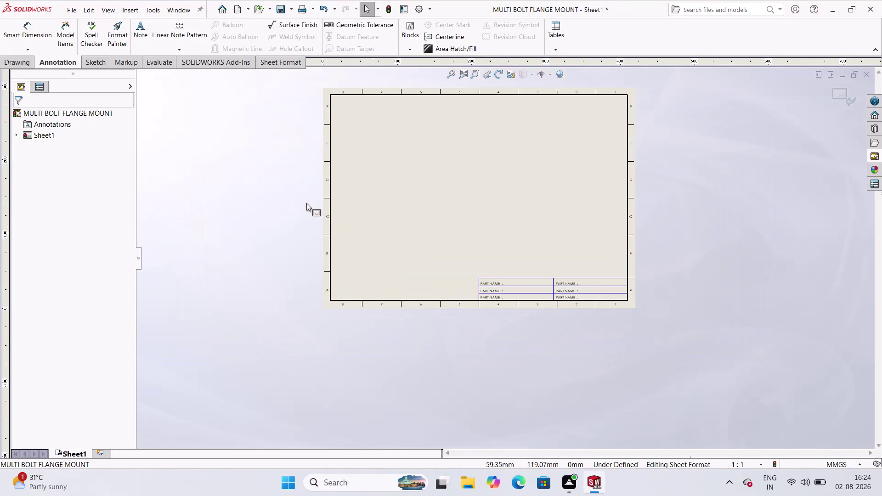
Zoom in on the bottom-right title block and open the second left label for editing.
scroll(down, 3)
scroll(down, 3)
scroll(up, 3)
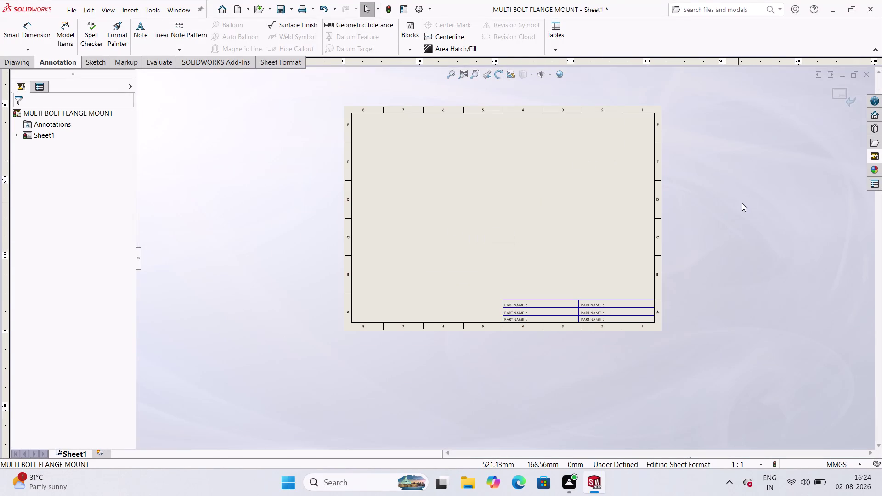
scroll(up, 3)
scroll(down, 3)
scroll(up, 3)
scroll(down, 3)
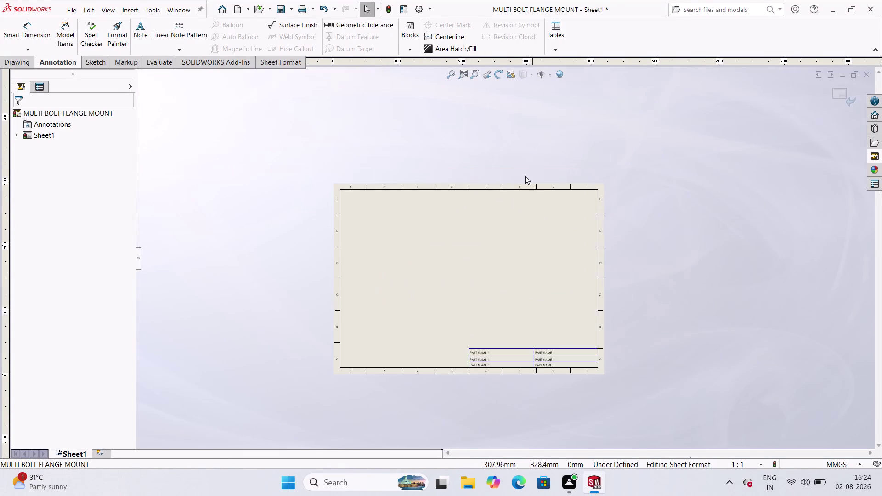
scroll(down, 3)
scroll(up, 3)
scroll(down, 3)
scroll(down, 3)
scroll(up, 3)
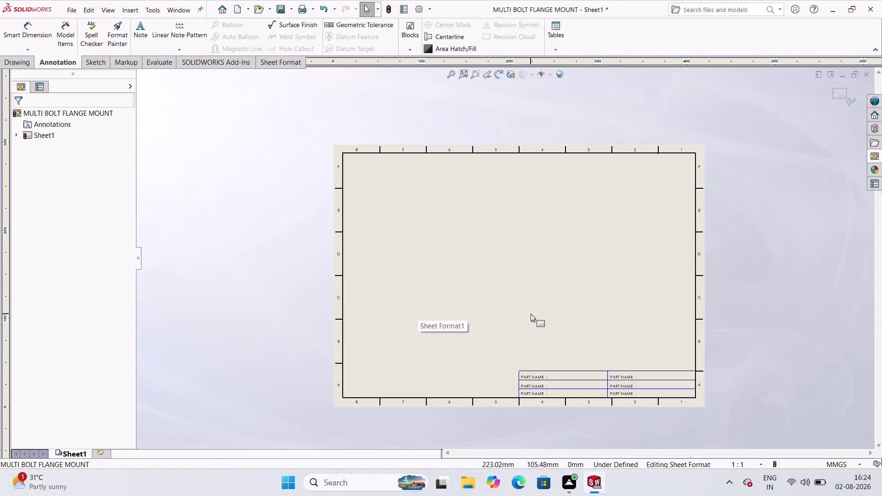
scroll(down, 3)
scroll(down, 3)
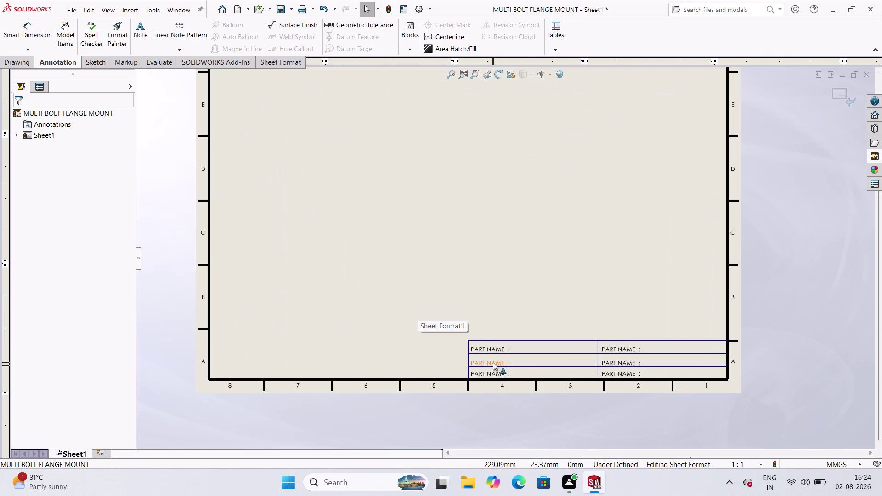
scroll(down, 3)
scroll(up, 3)
scroll(down, 3)
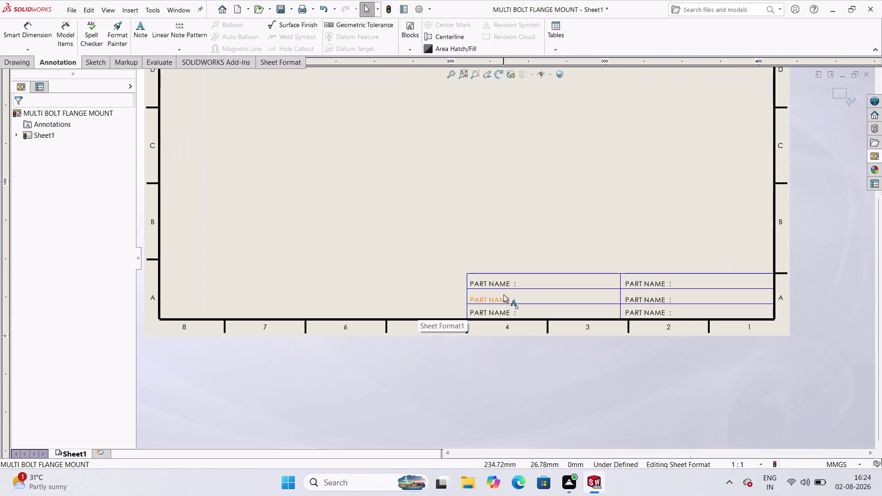
double_click(499, 299)
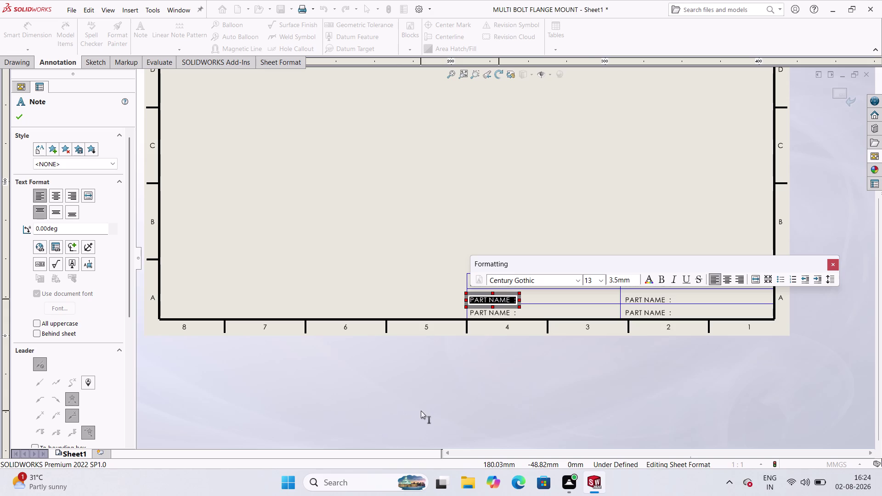
Change the second left label from 'PART NAME :' to 'PART NO. :' with padded spacing.
click(512, 299)
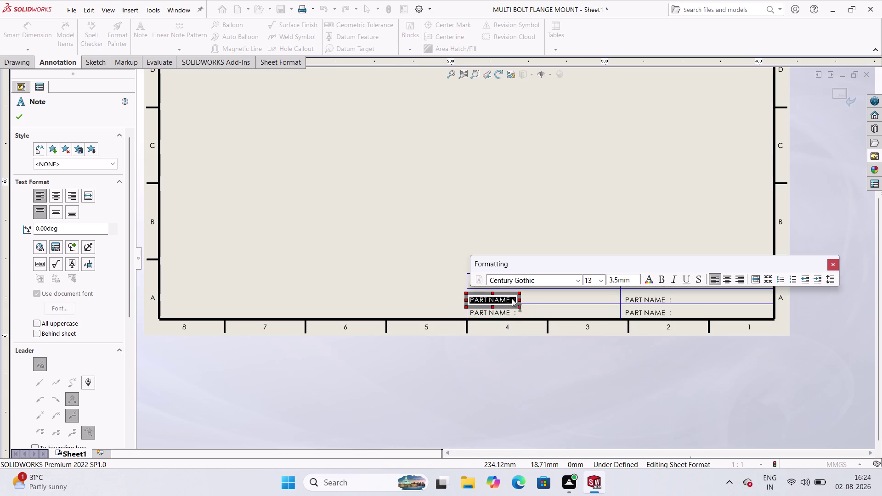
key(BackSpace)
key(BackSpace)
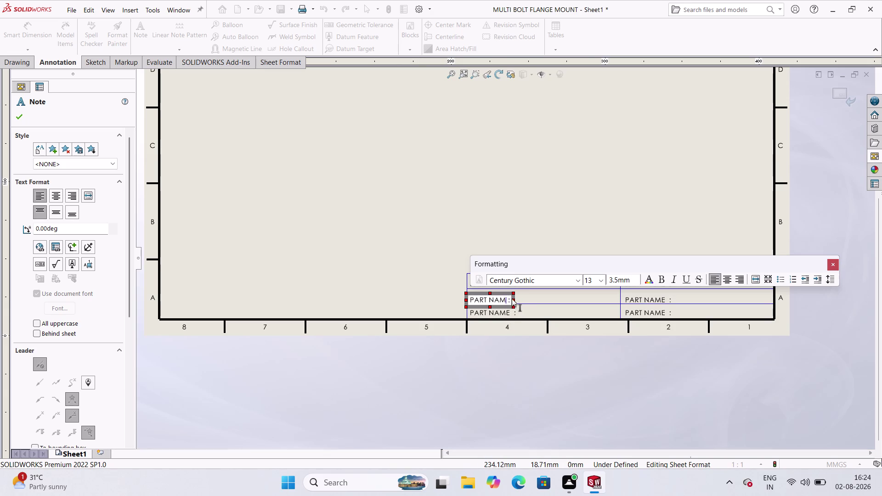
key(BackSpace)
key(BackSpace)
key(BackSpace)
text(NO)
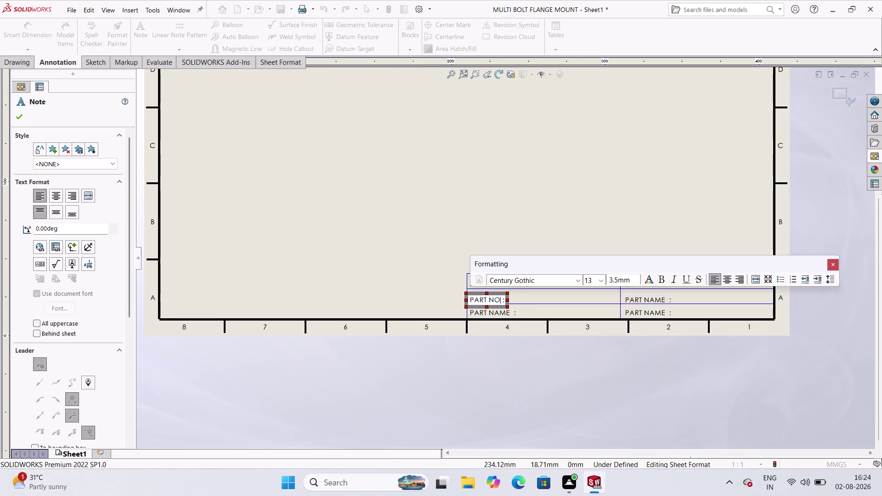
text(.)
key(space)
key(space)
key(space)
key(space)
key(space)
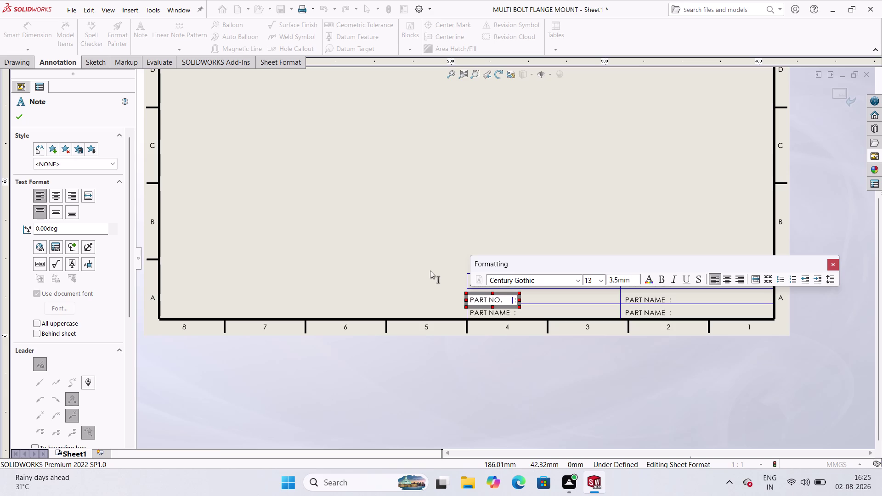
double_click(506, 315)
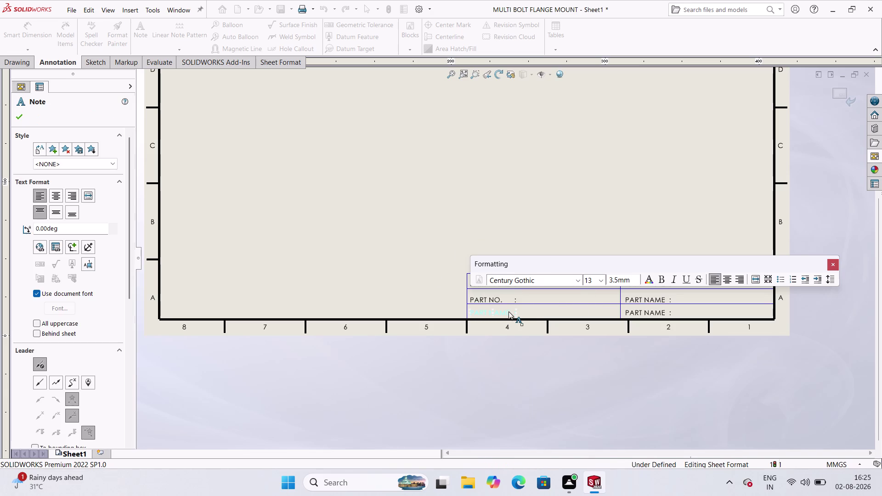
Retype the bottom-left label as 'DATE :' with spaces before the colon.
double_click(506, 311)
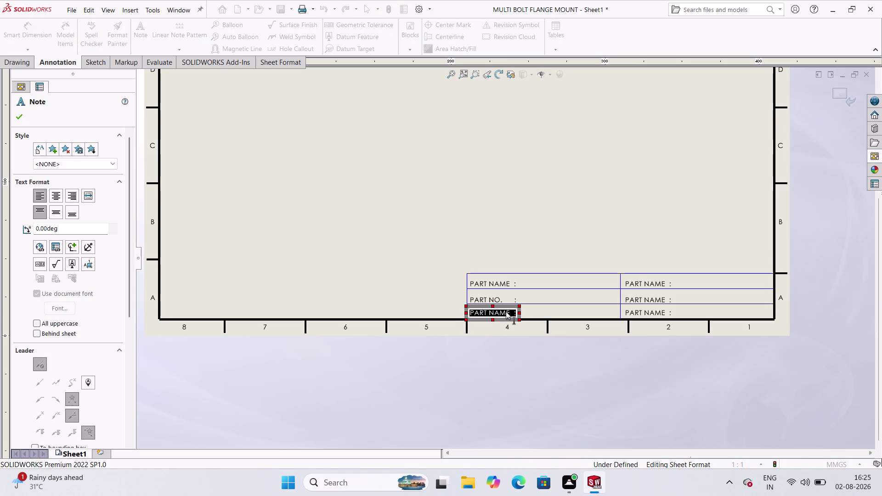
text(D)
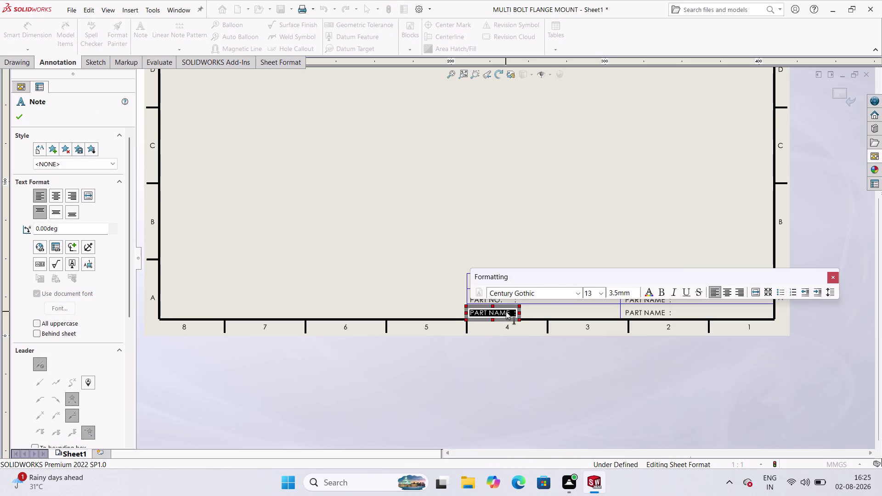
text(ATE)
key(space)
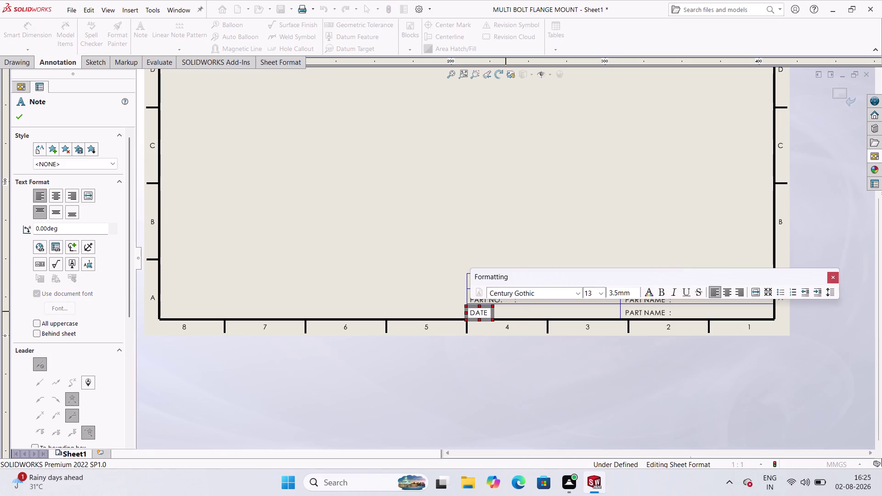
key(space)
key(space)
key(space)
key(space)
key(space)
key(space)
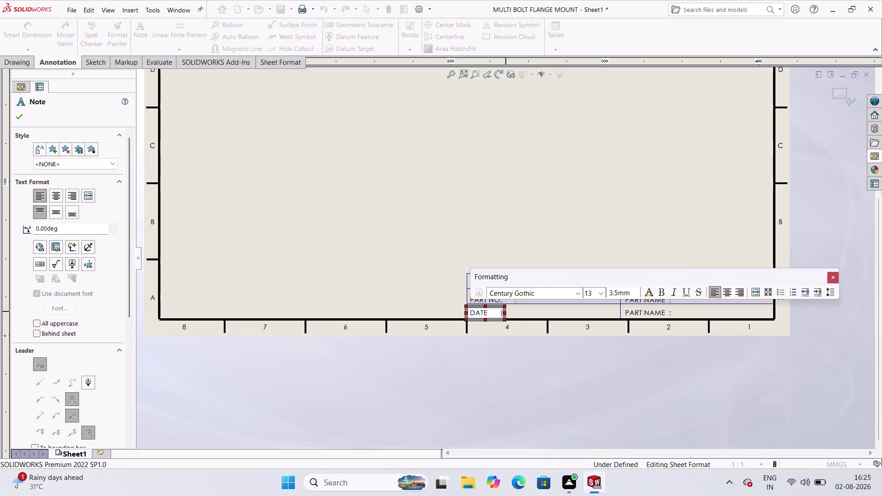
key(space)
key(space)
key(space)
key(space)
key(space)
key(shift+colon)
key(Left)
key(space)
key(space)
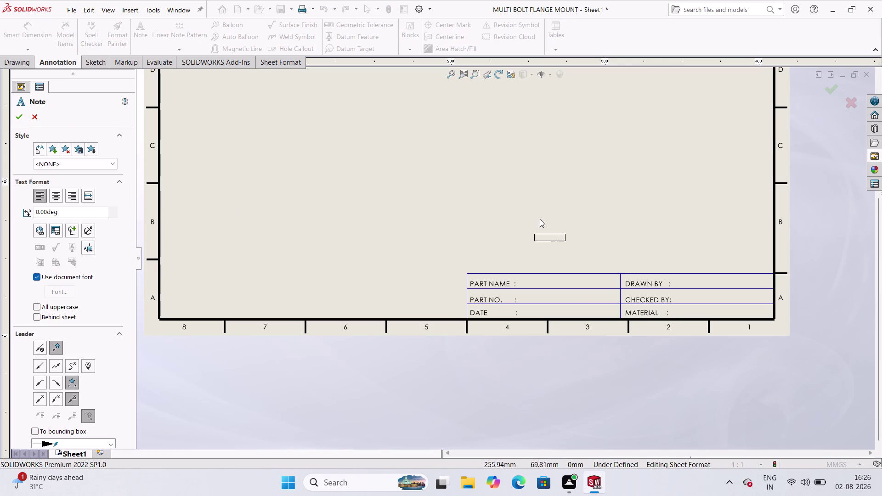
Place a note beside PART NAME and type 'Multi Bolt Flange Mount', then cancel it.
click(44, 347)
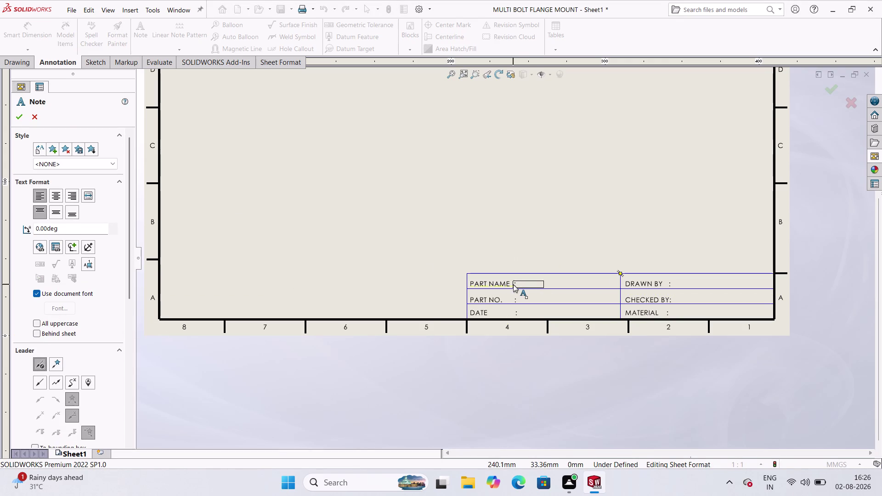
click(520, 283)
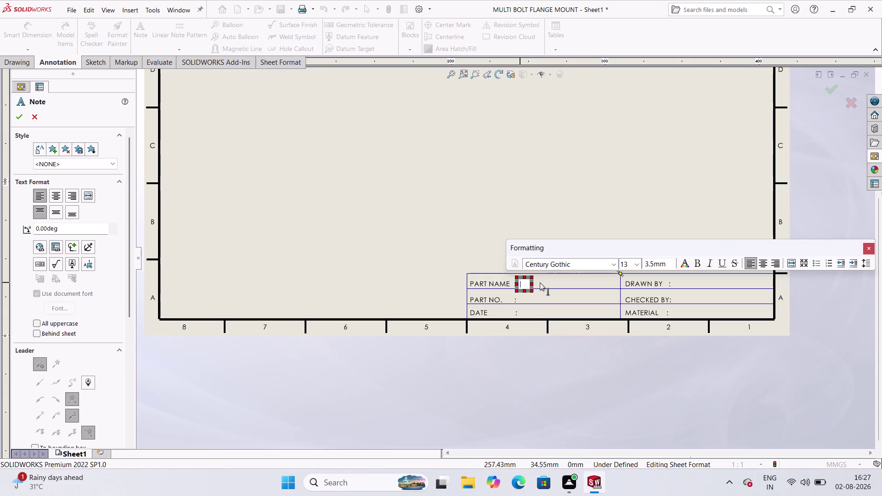
text(u)
text(l)
text(ti)
key(space)
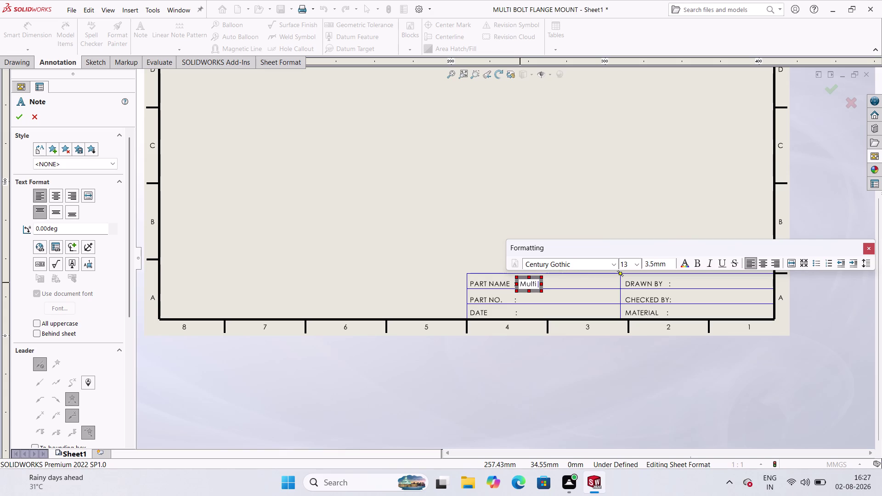
key(b)
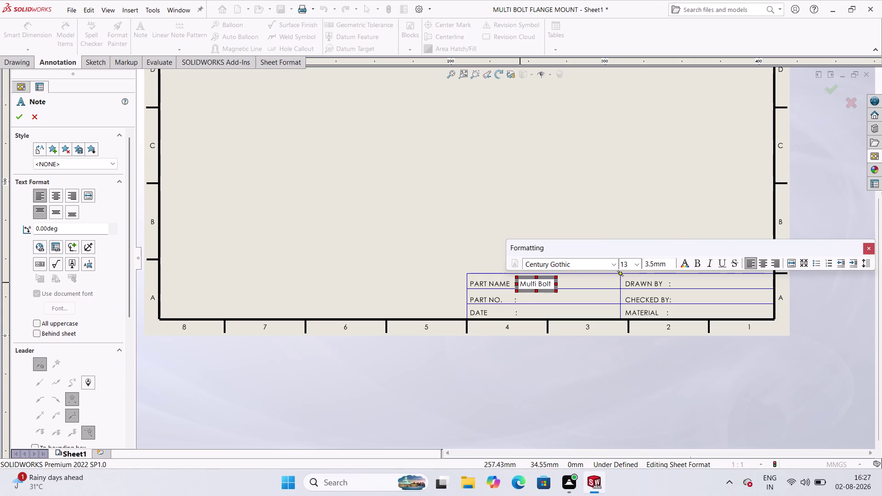
key(f)
text(lan)
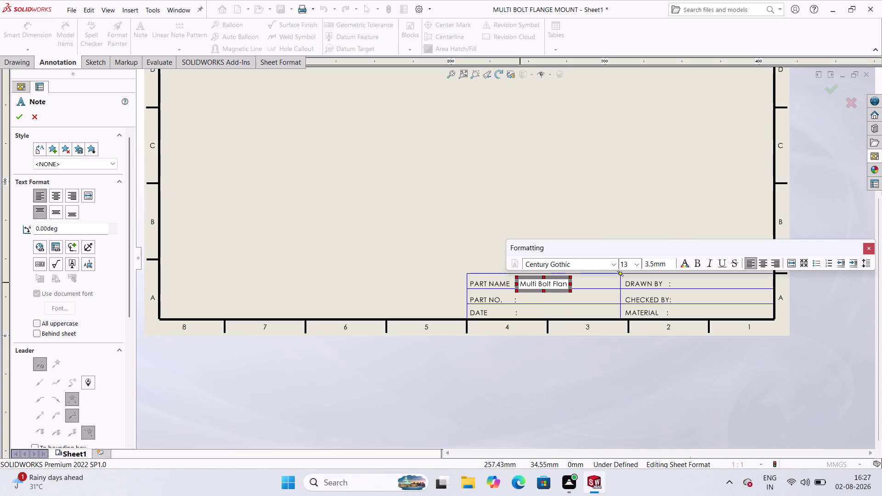
text(ge)
key(space)
key(m)
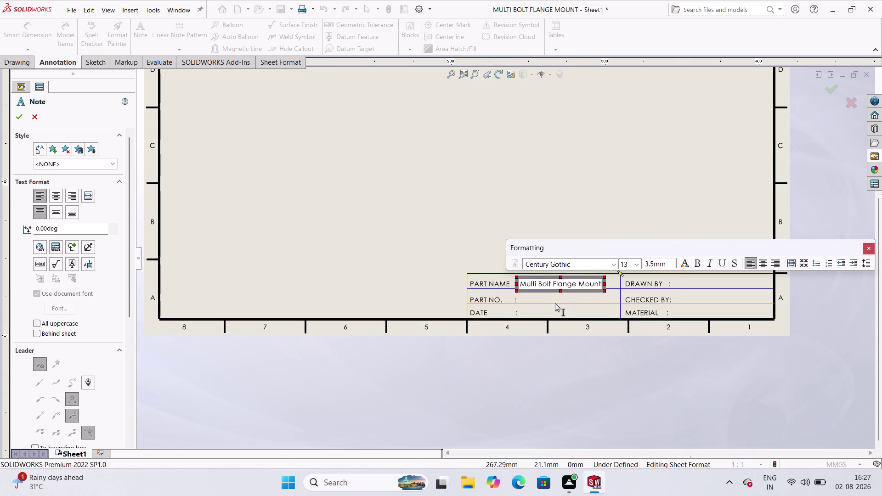
click(29, 116)
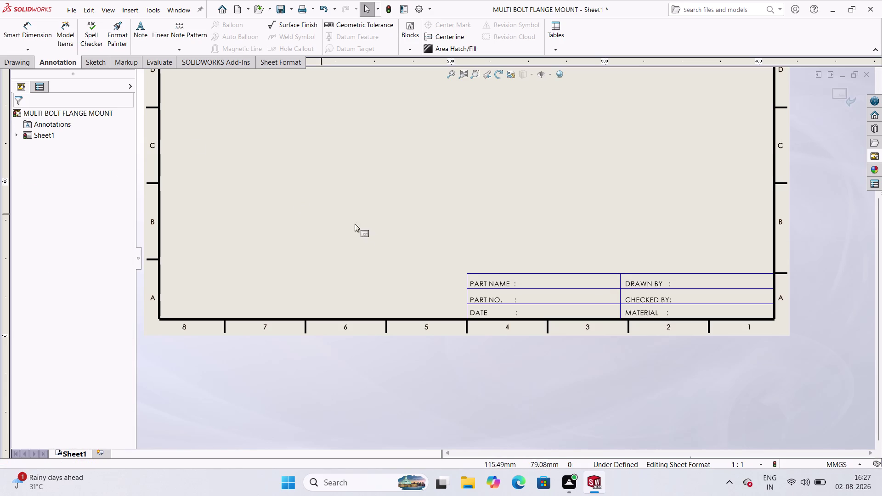
Undo the last title block edit, reverting the bottom-right label to 'PART NAME :'.
key(ctrl+z)
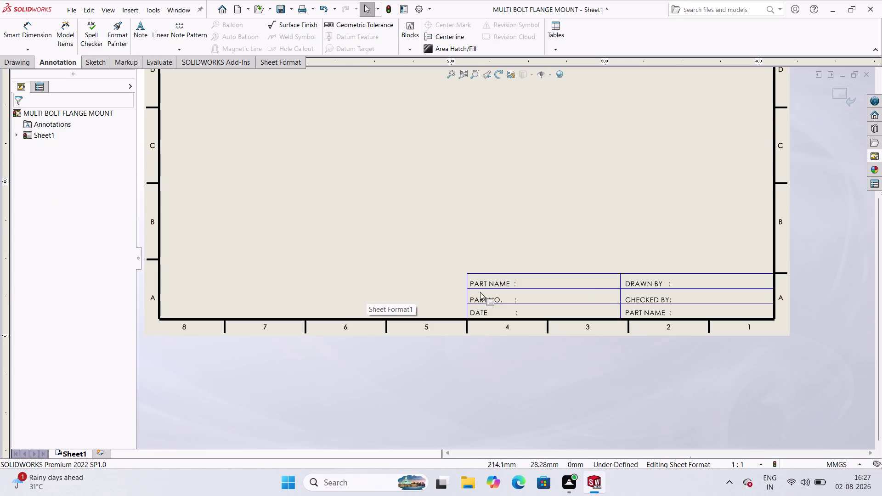
key(Escape)
key(Escape)
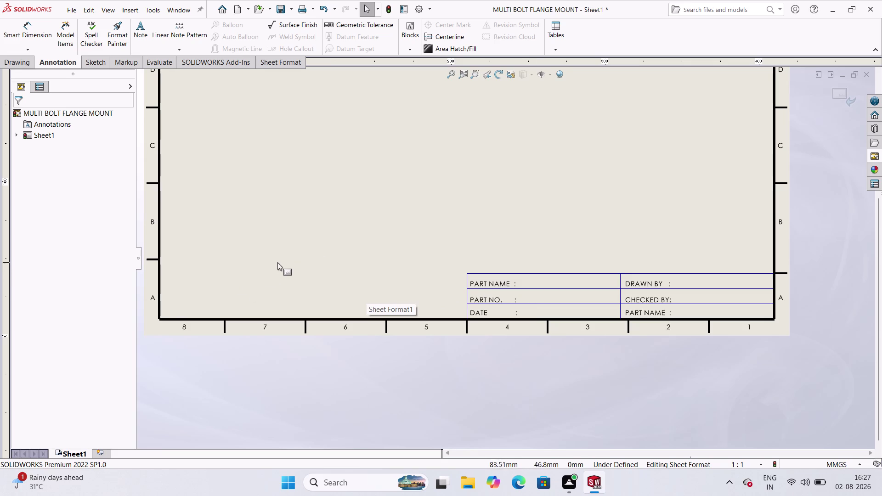
key(Escape)
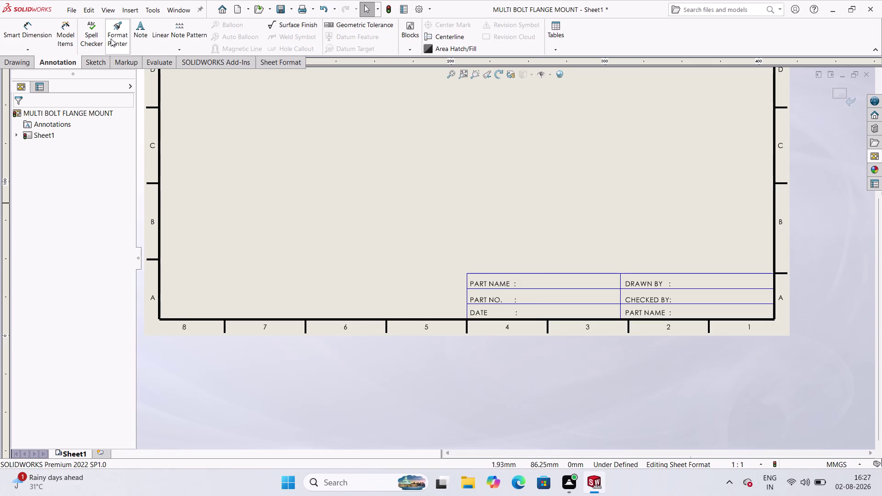
double_click(133, 28)
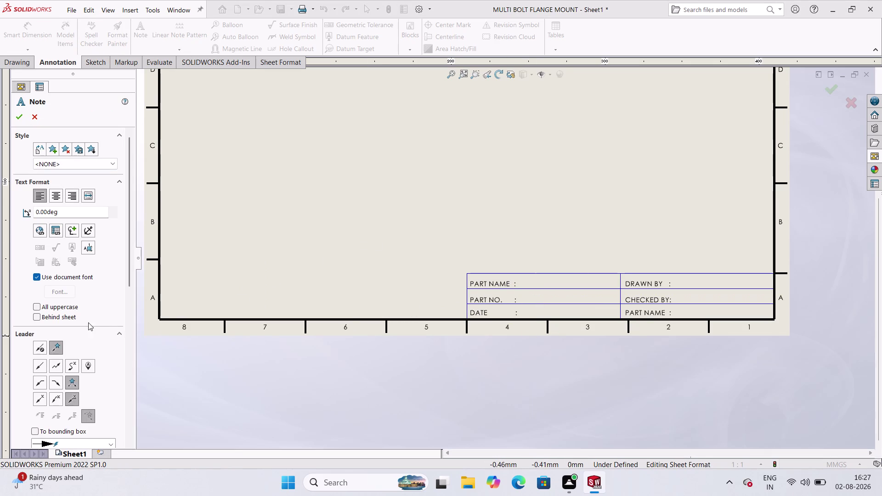
Place a no-leader note reading 'Multi Bolt Flange Mount' beside PART NAME.
click(38, 347)
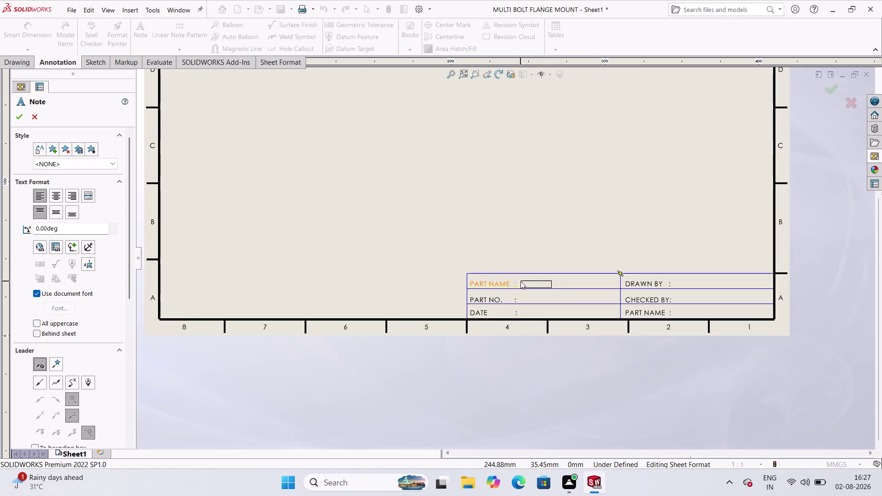
click(520, 281)
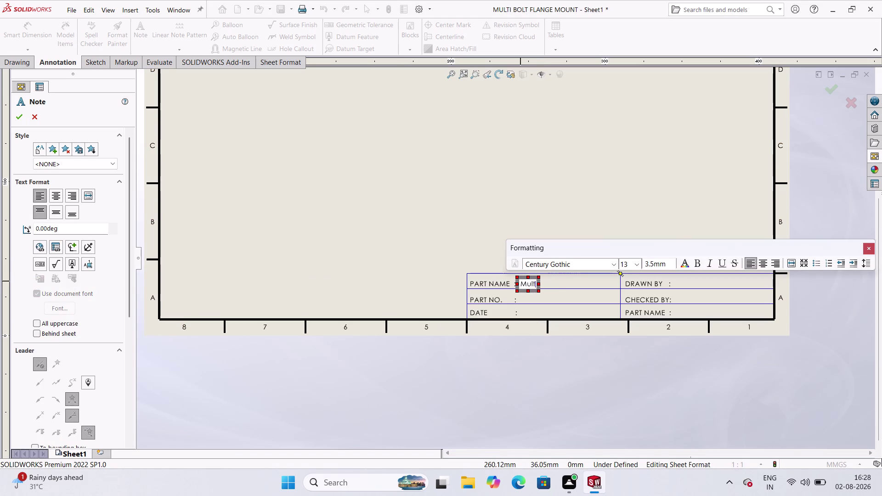
key(space)
text(ol)
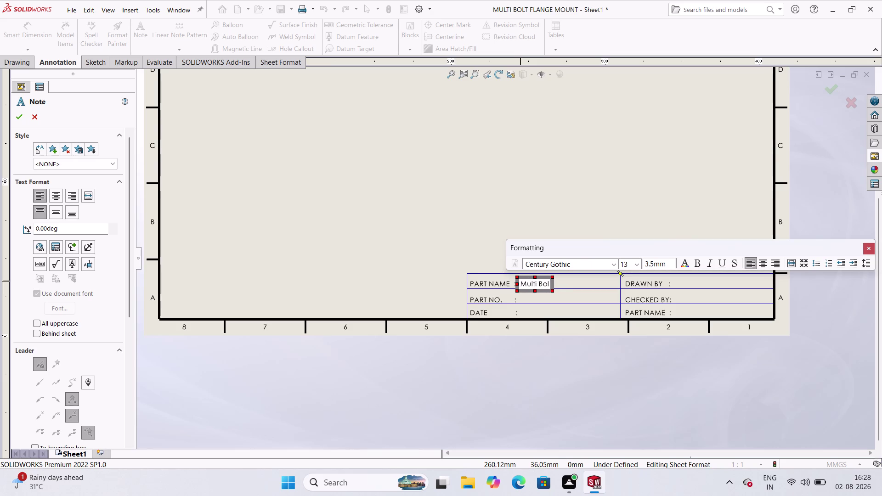
text(t)
key(space)
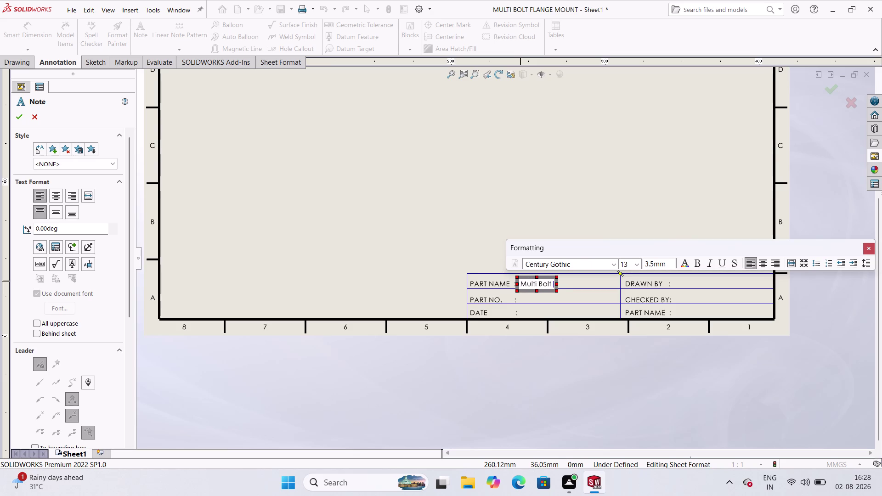
key(f)
text(lan)
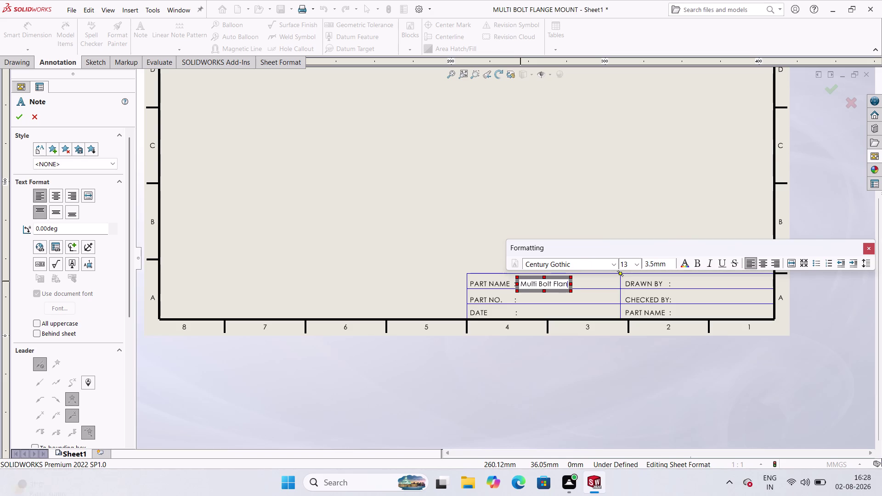
text(ge)
key(space)
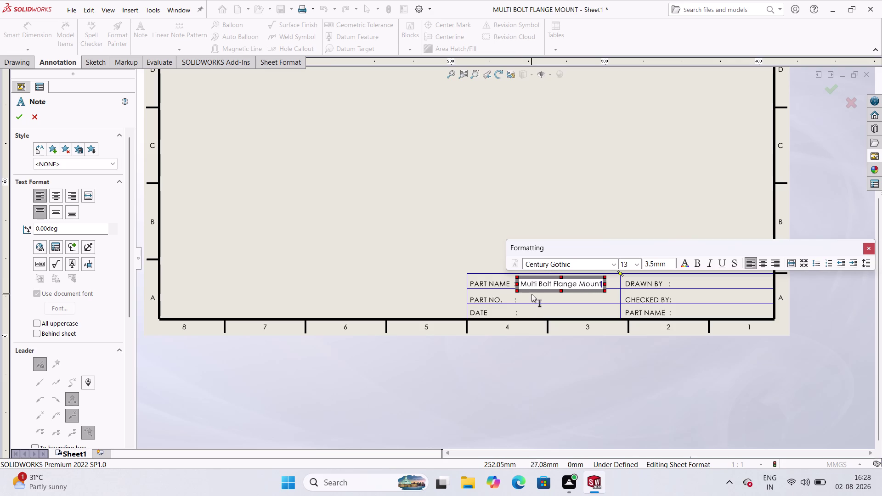
click(20, 119)
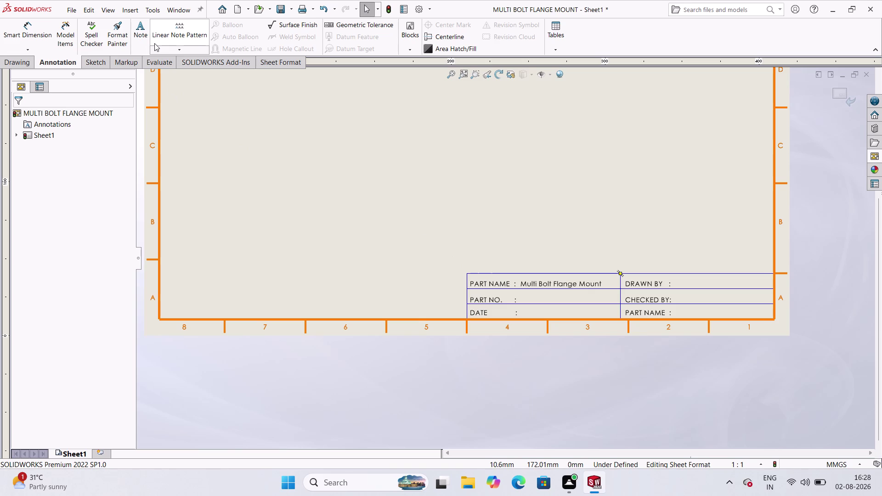
Place a no-leader note reading '5' beside PART NO.
click(142, 39)
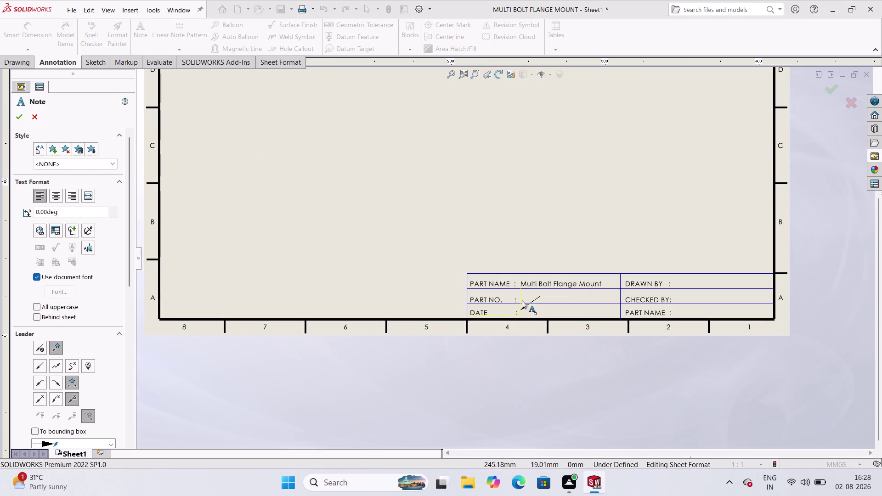
click(40, 350)
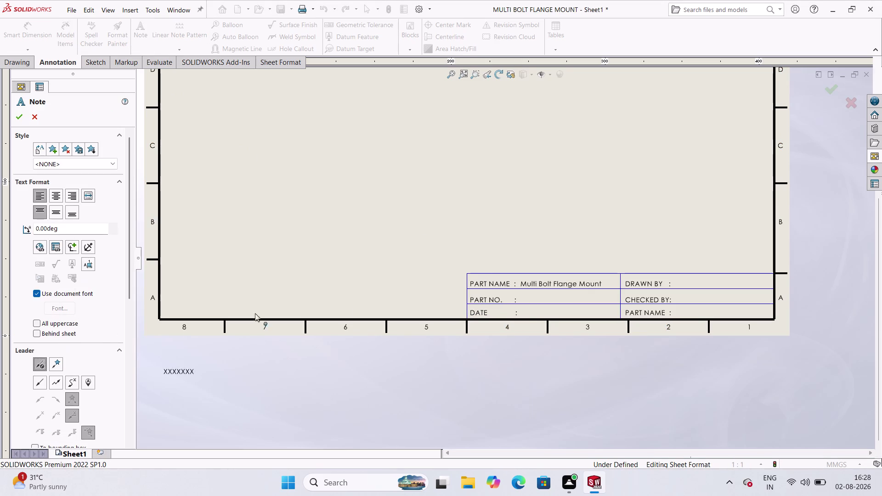
click(528, 301)
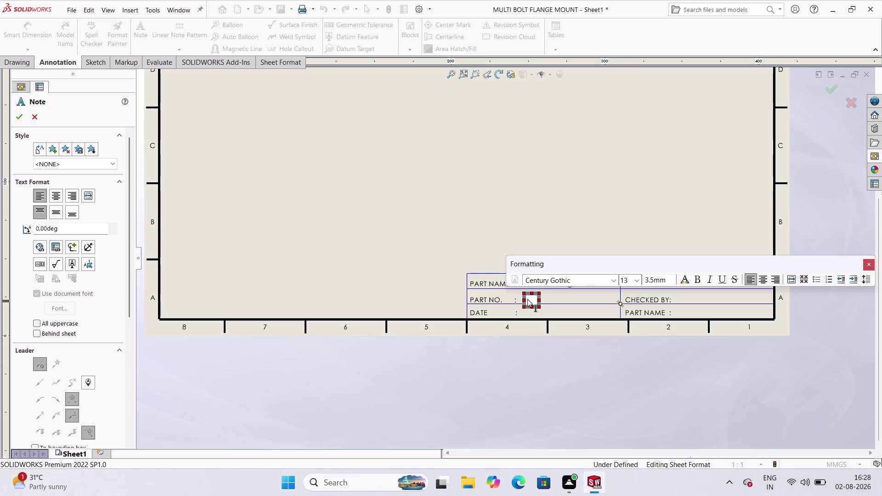
key(5)
drag(730, 43, 725, 56)
click(549, 299)
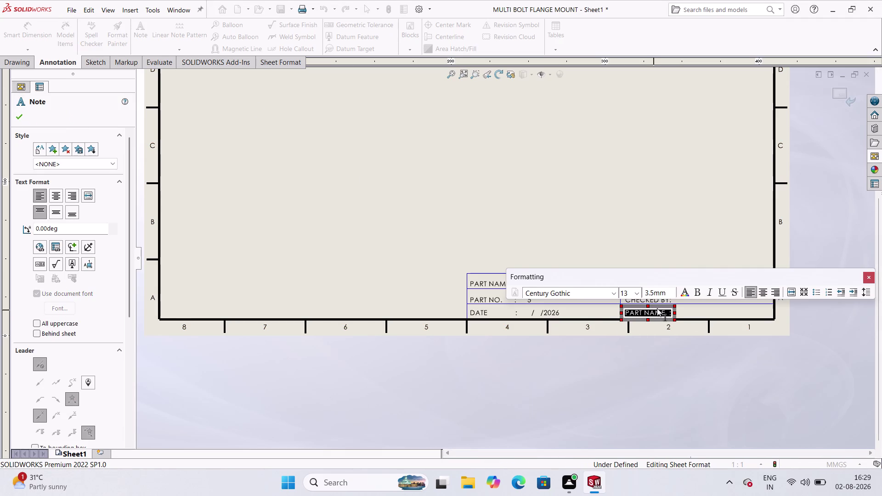
Edit the lower-right title block label to read 'MATERIAL'.
text(MAT)
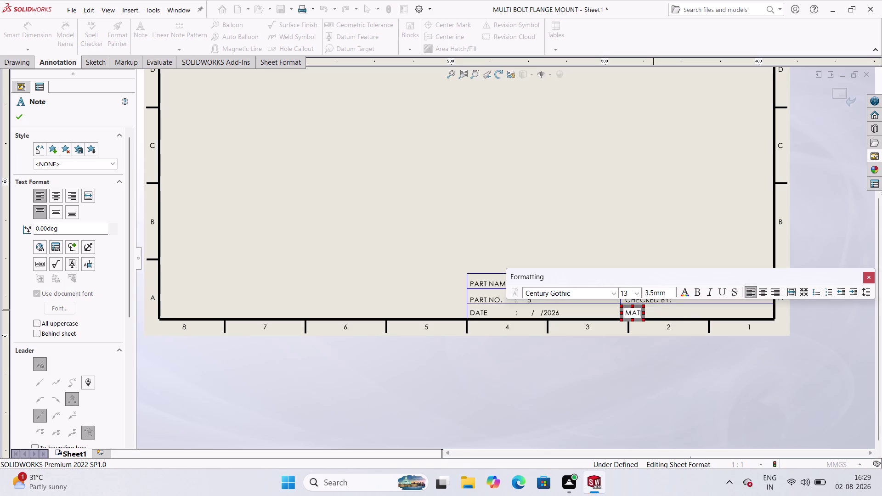
text(ERE)
key(BackSpace)
text(I)
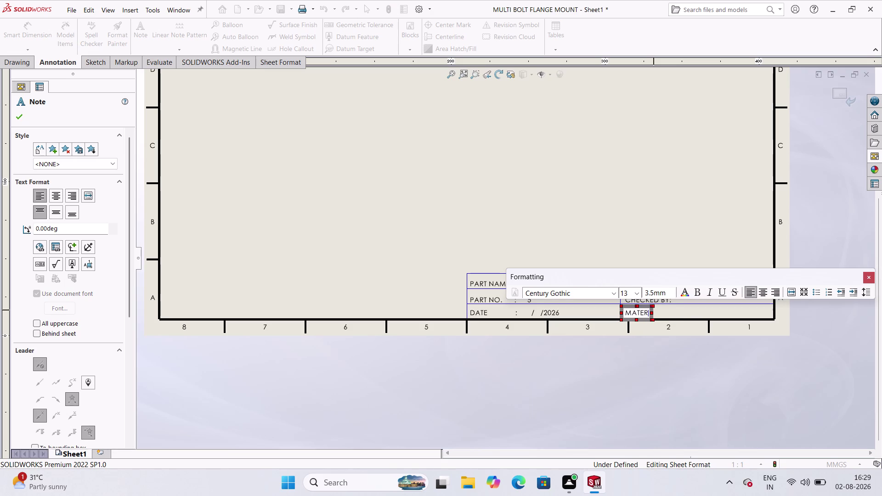
text(AL)
Add spacing and a colon after MATERIAL, remove the stray line, and close the note.
key(space)
key(space)
key(space)
key(space)
key(space)
key(shift+colon)
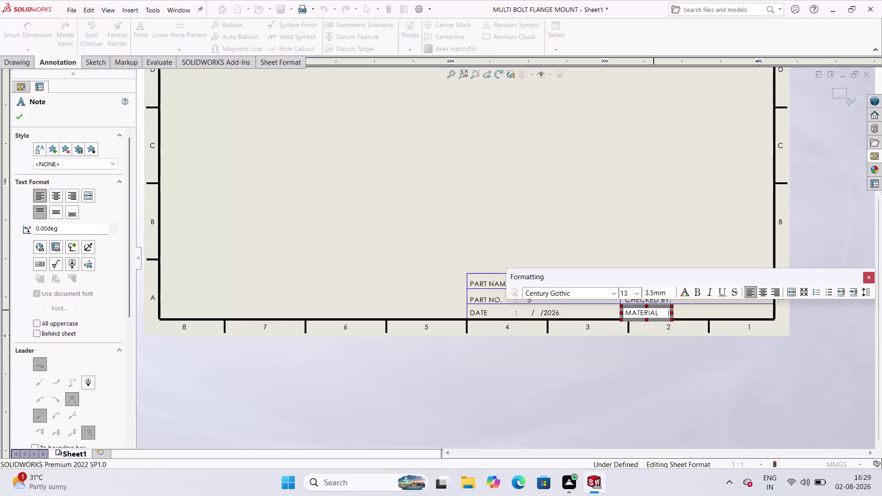
key(Return)
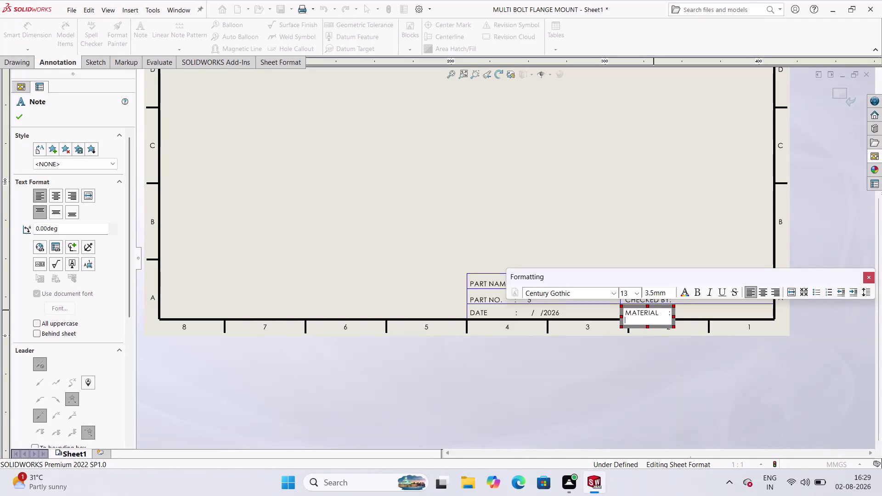
key(BackSpace)
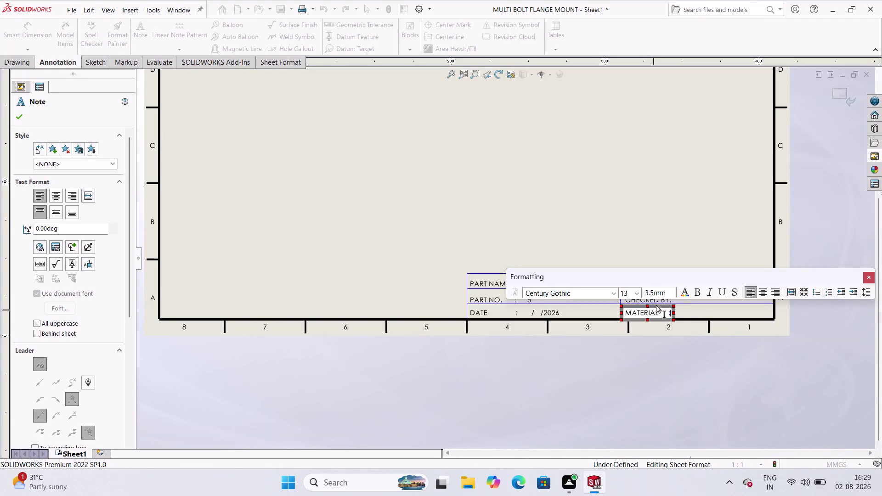
click(582, 374)
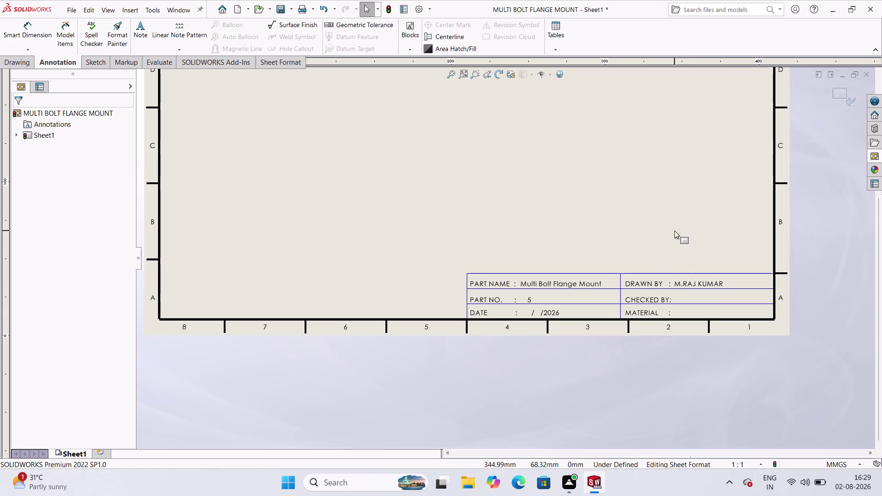
Zoom out and turn off Edit Sheet Format from the Sheet Format tools.
scroll(down, 3)
scroll(down, 3)
scroll(up, 3)
scroll(up, 3)
scroll(up, 3)
scroll(down, 3)
scroll(up, 3)
scroll(down, 3)
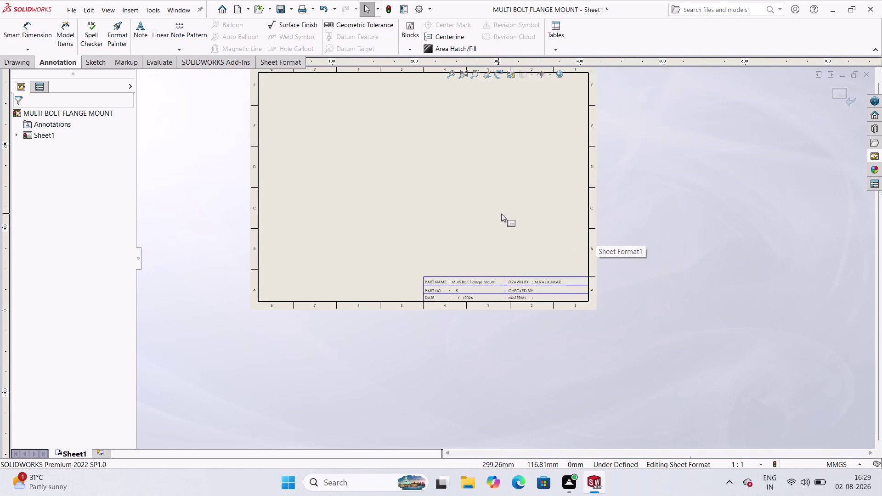
scroll(down, 3)
scroll(up, 3)
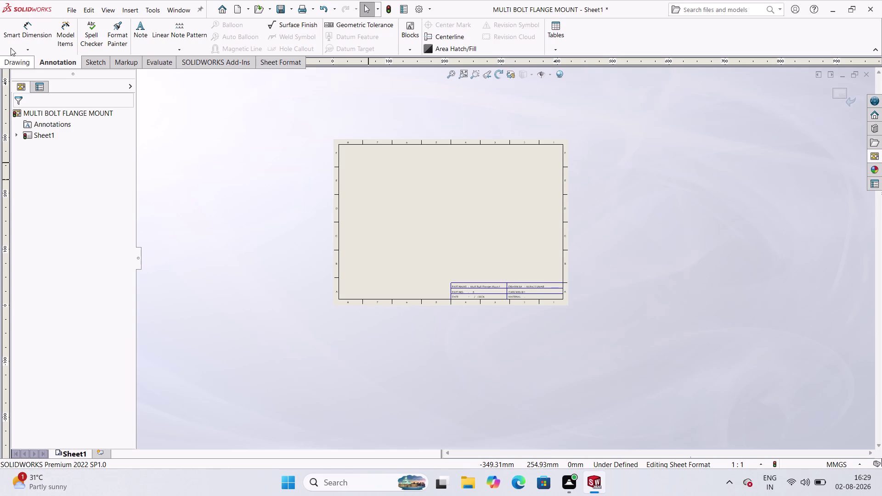
click(17, 64)
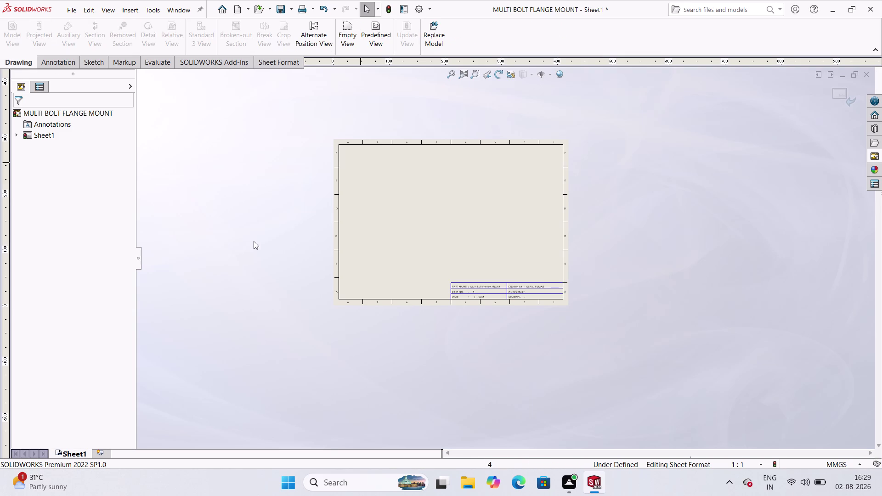
click(291, 61)
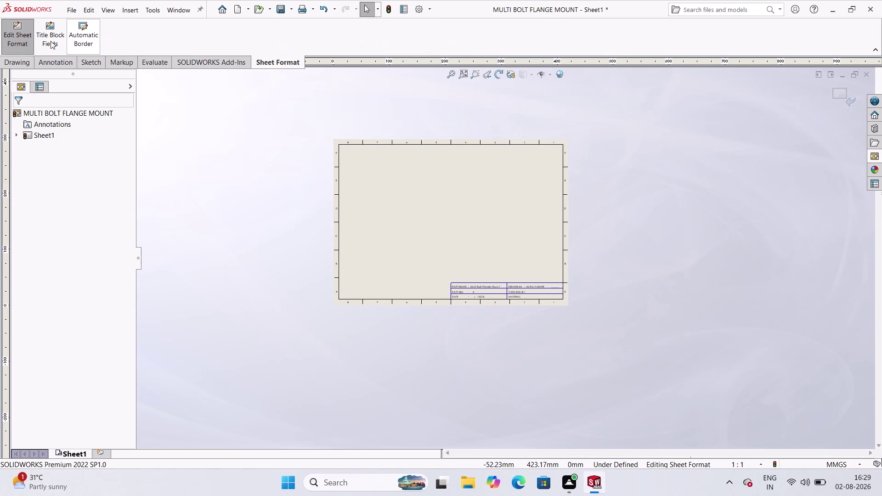
click(14, 37)
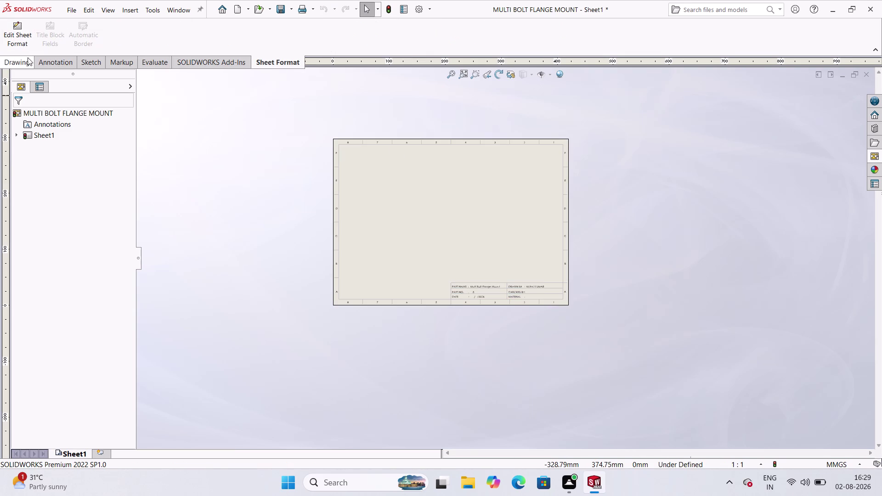
Zoom to view the whole sheet and return to the Drawing tools.
scroll(down, 3)
scroll(down, 3)
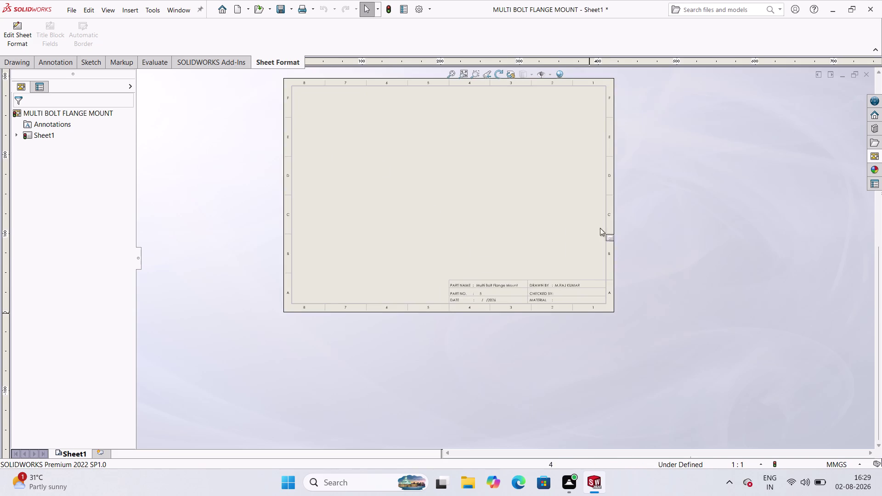
scroll(down, 3)
scroll(up, 3)
scroll(up, 3)
scroll(down, 3)
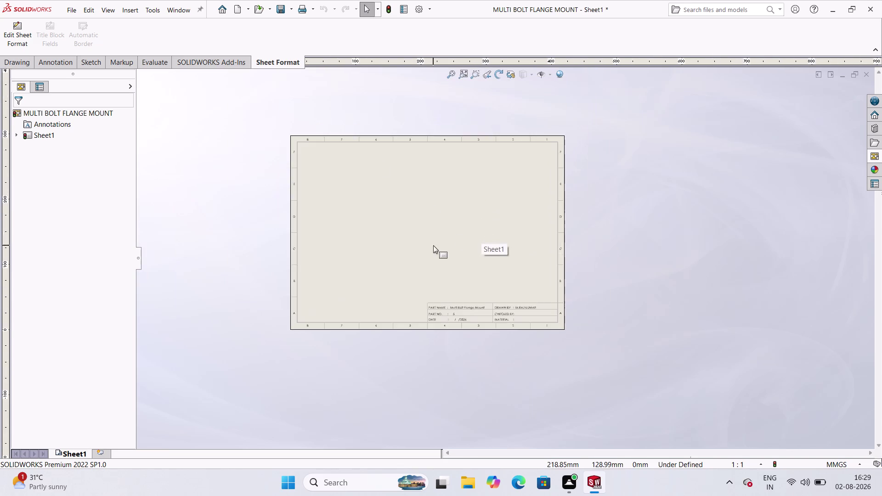
scroll(down, 3)
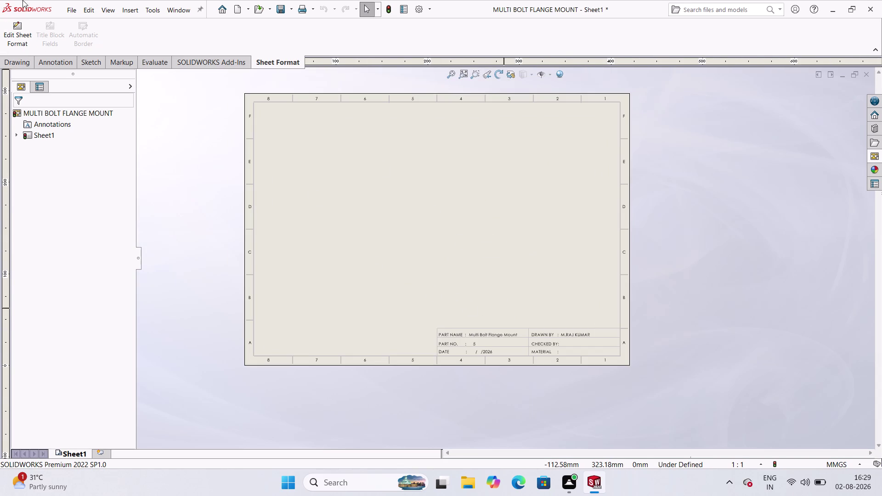
click(21, 66)
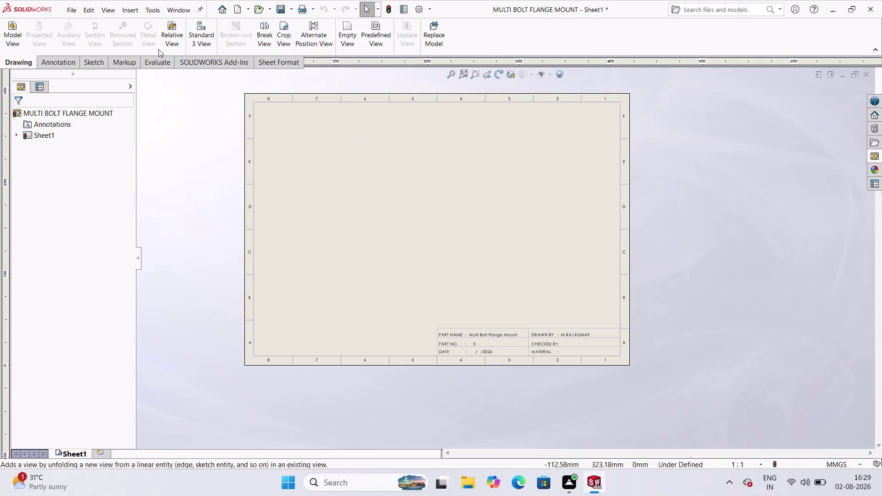
Open the View Palette in the task pane and keep it pinned open.
click(874, 157)
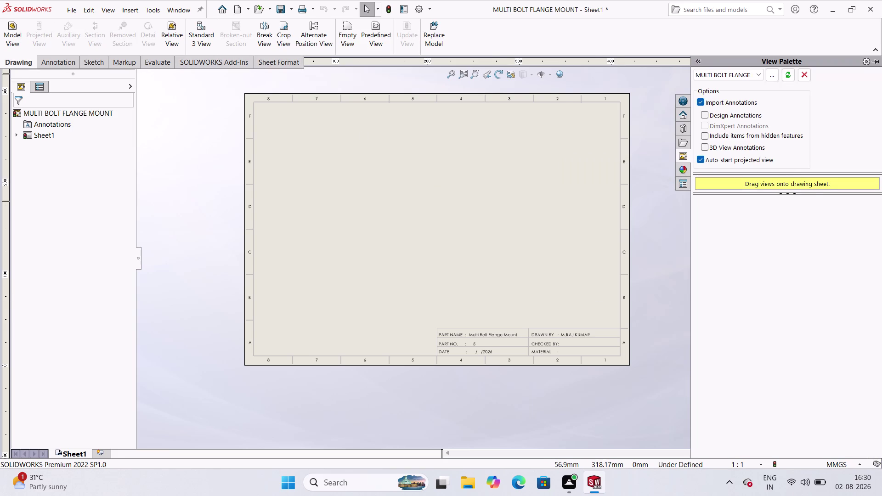
click(27, 62)
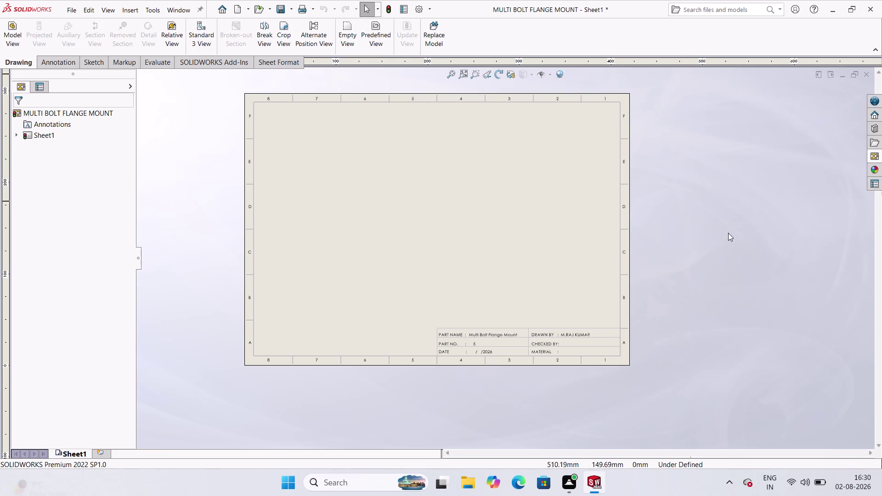
click(871, 159)
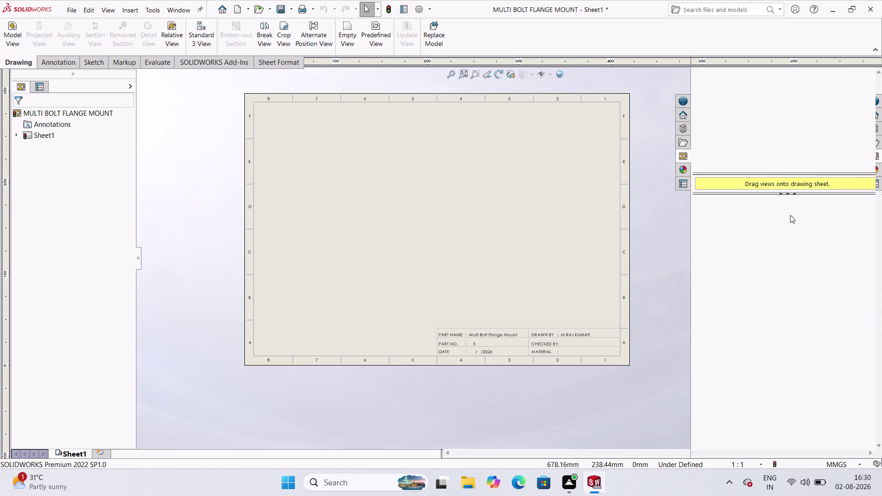
click(778, 188)
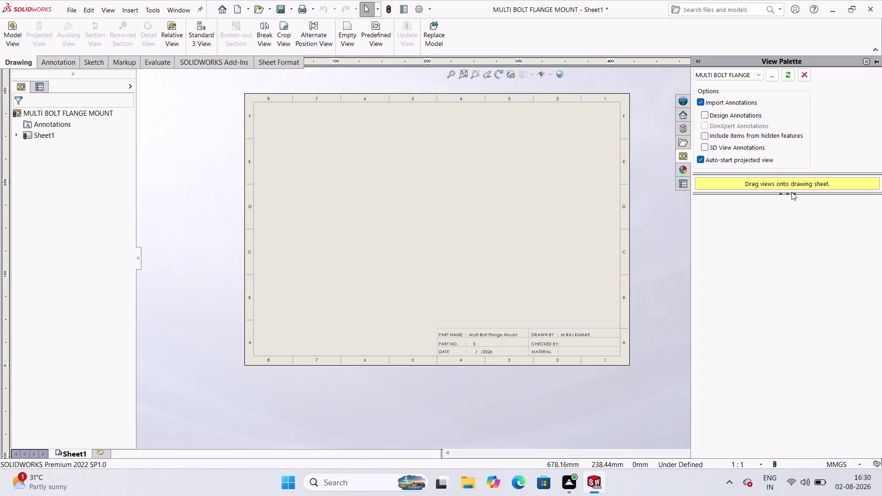
click(792, 192)
click(783, 179)
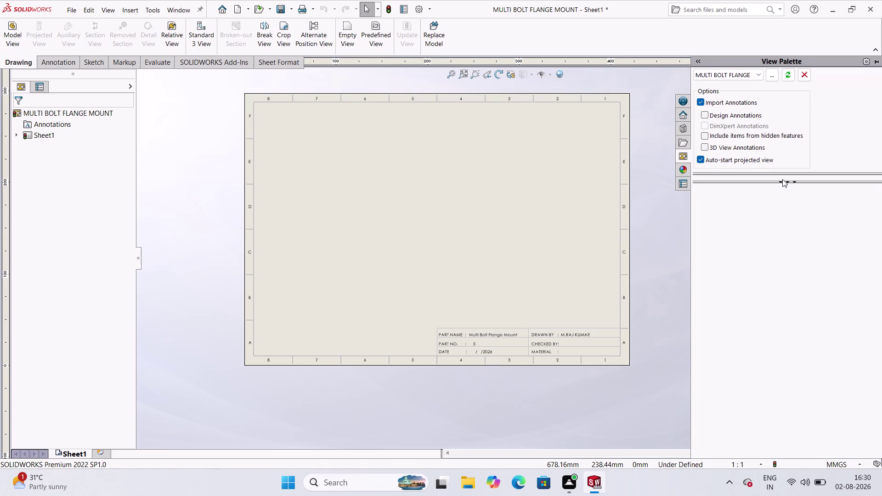
Uncheck Import Annotations in the View Palette.
click(783, 179)
click(745, 178)
click(705, 142)
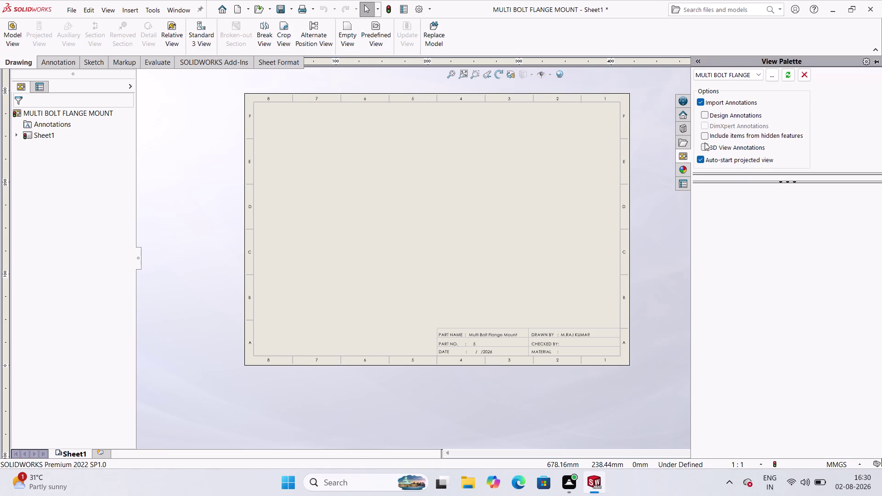
click(705, 142)
click(698, 156)
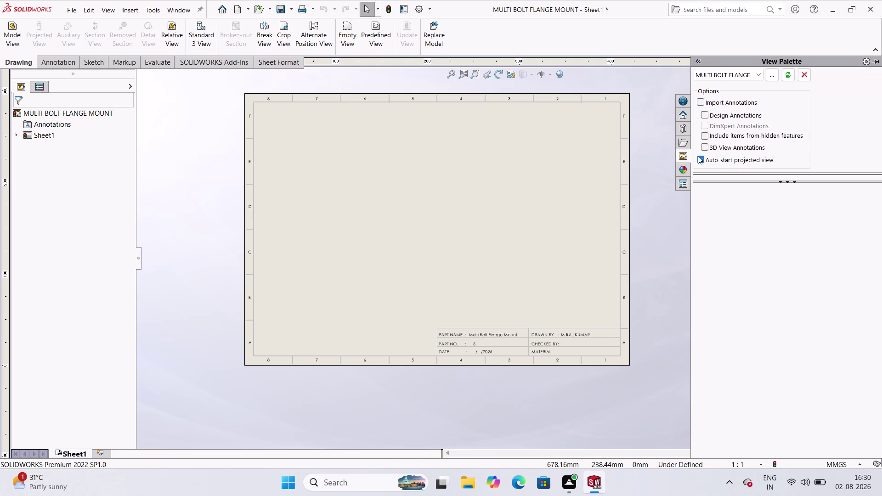
click(698, 159)
Close the palette and open the Multi Bolt Flange Mount part via the Window menu.
double_click(731, 229)
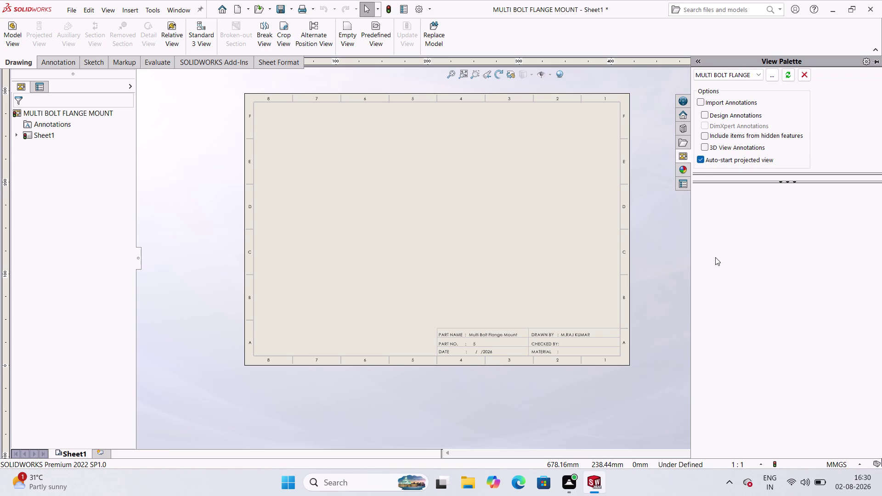
right_click(716, 257)
click(45, 115)
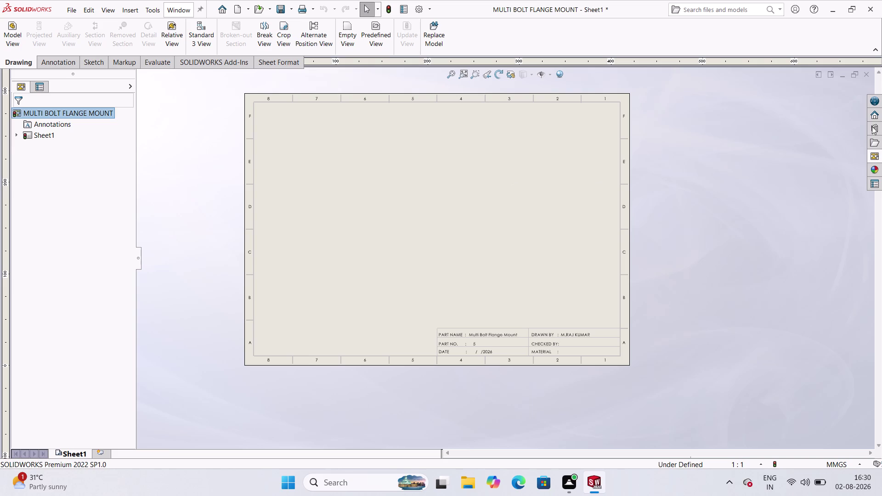
click(840, 77)
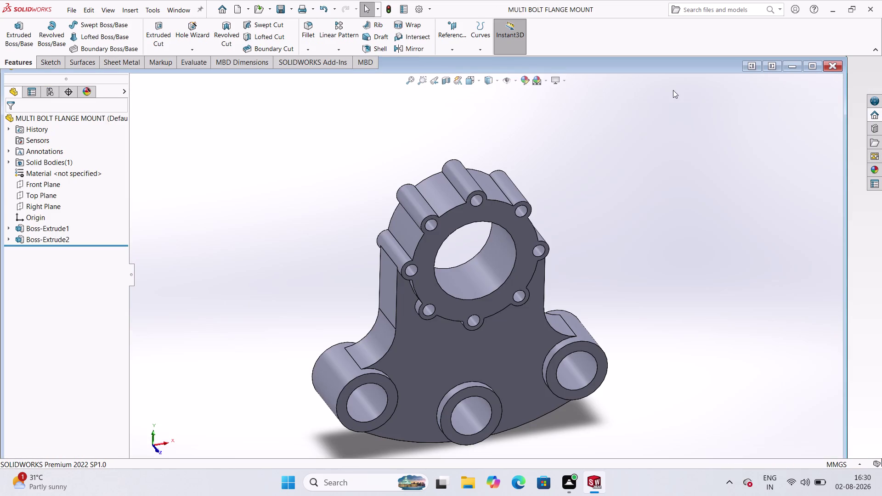
click(807, 65)
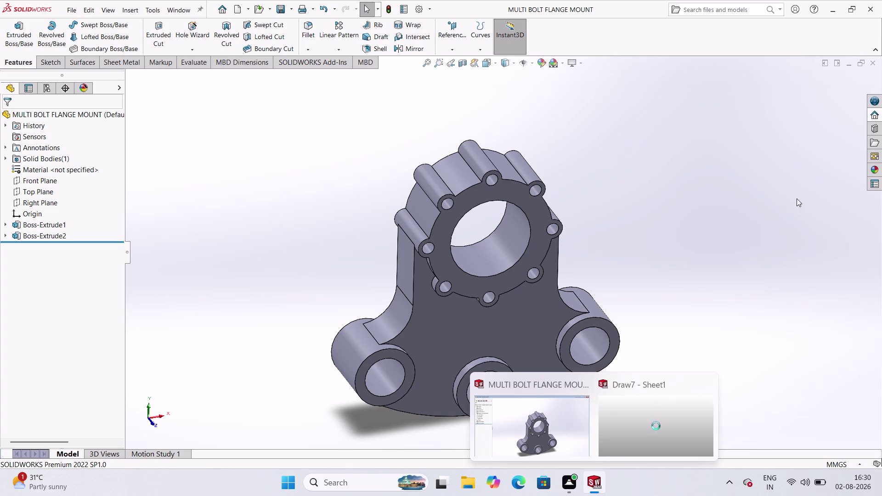
click(879, 161)
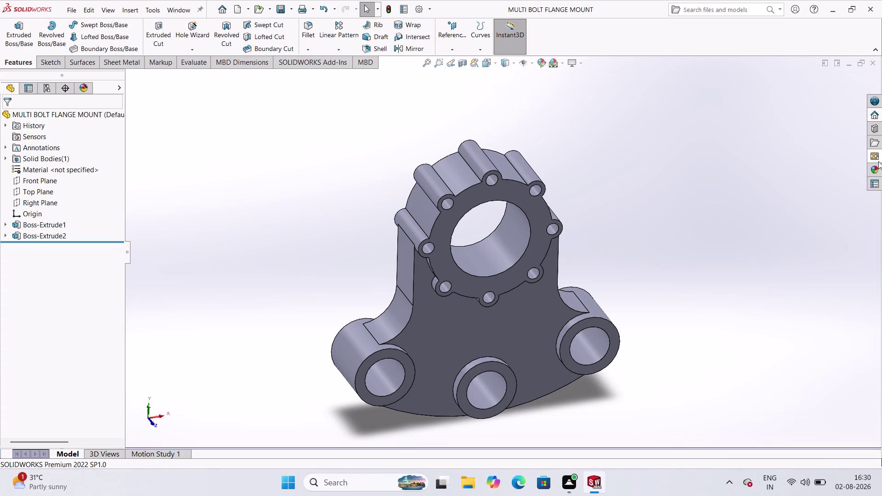
click(879, 161)
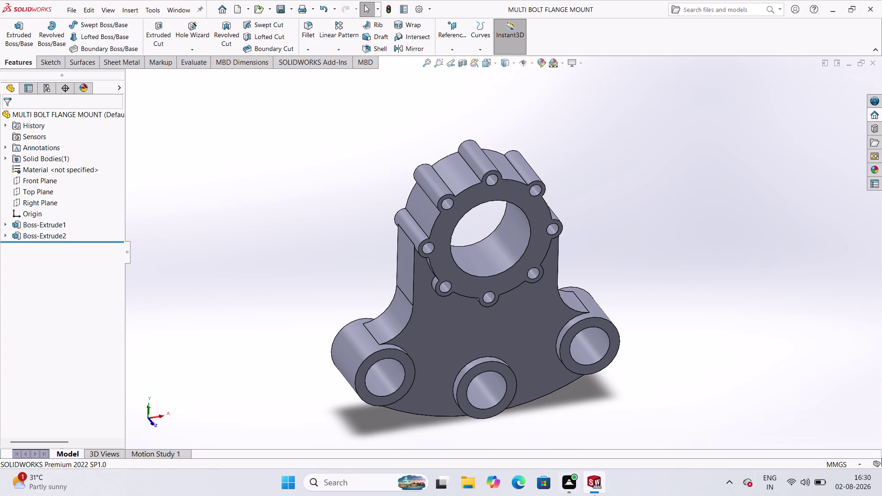